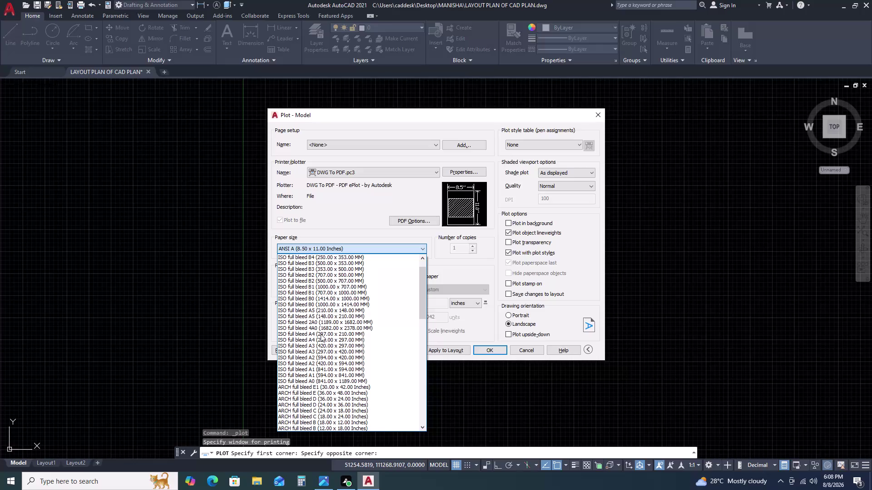
Plot on ISO full bleed A4 paper in portrait, previewing the fit before accepting.
click(352, 340)
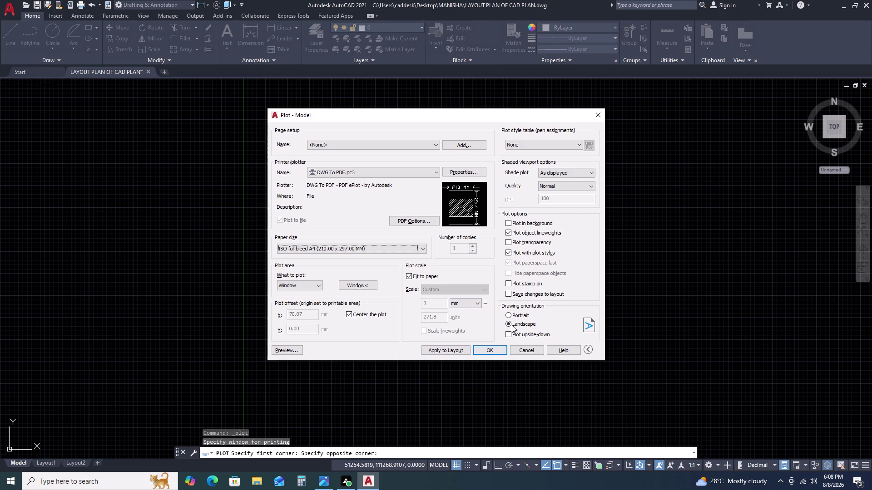
click(513, 314)
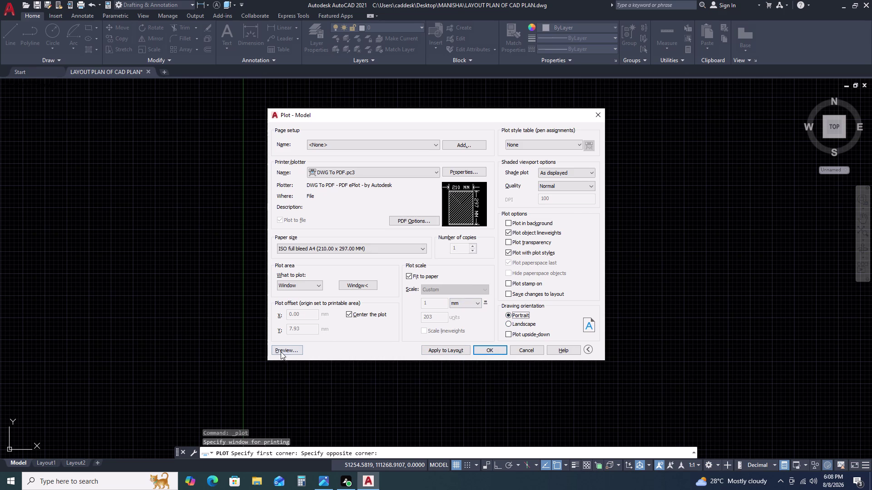
click(282, 352)
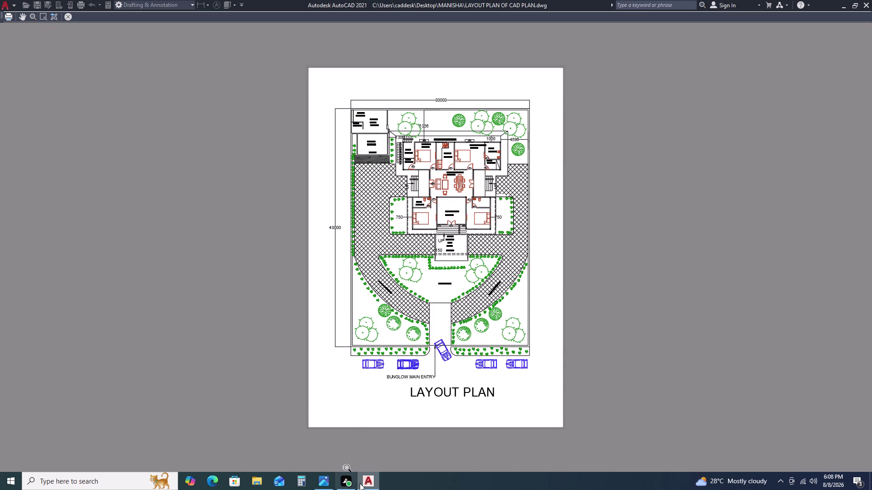
key(Return)
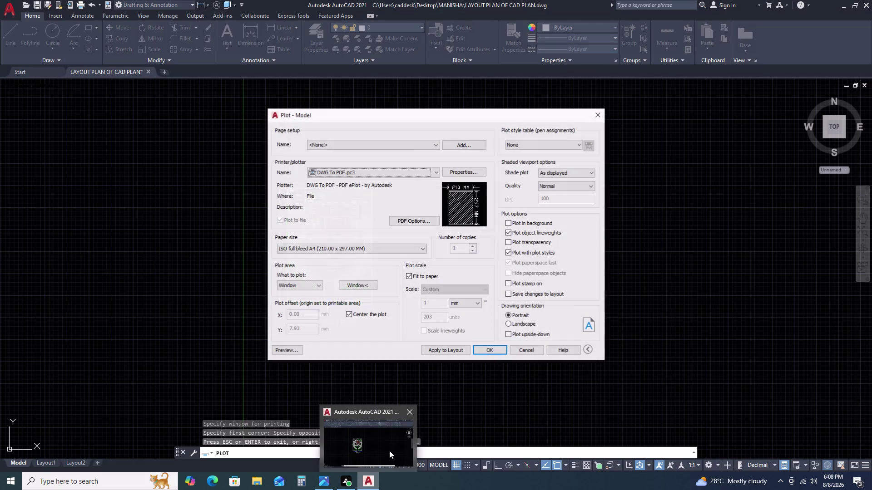
click(494, 348)
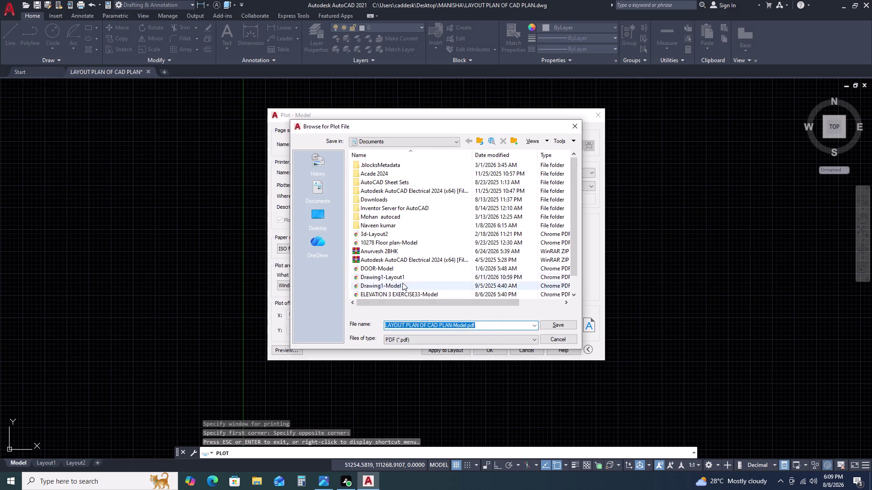
Save LAYOUT PLAN OF CAD PLAN-Model.pdf into the Desktop's MANISHA folder.
click(310, 217)
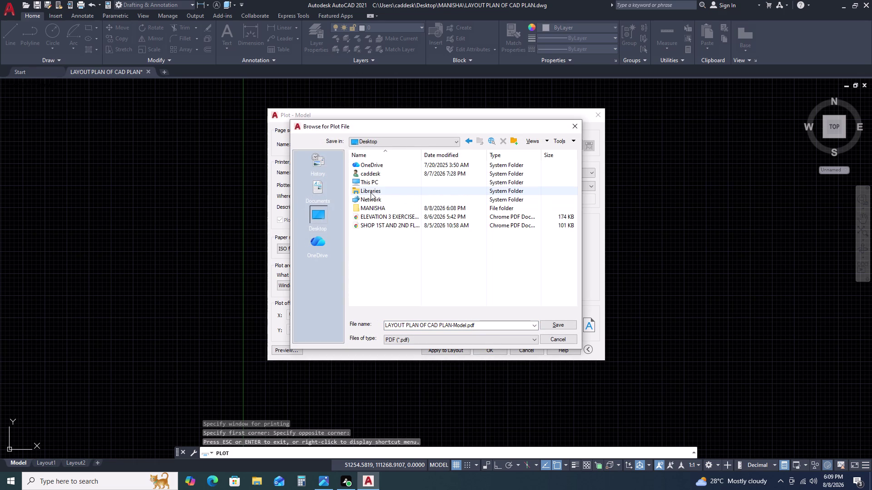
double_click(388, 211)
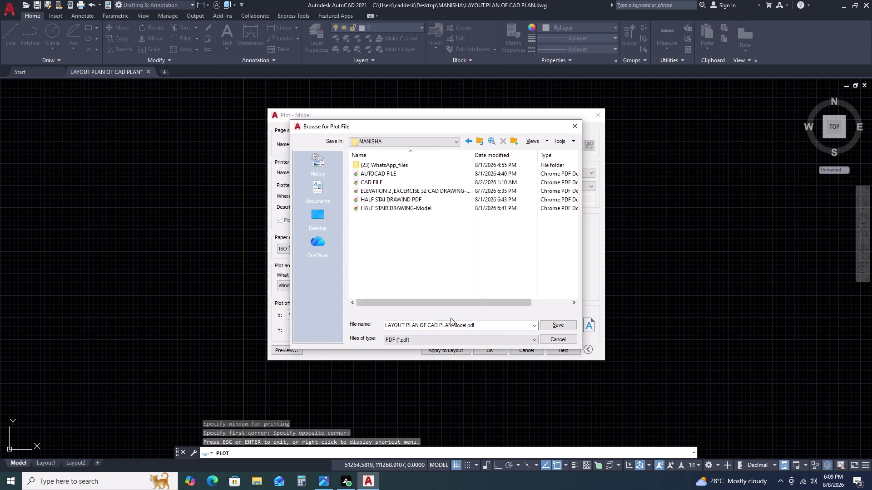
click(573, 327)
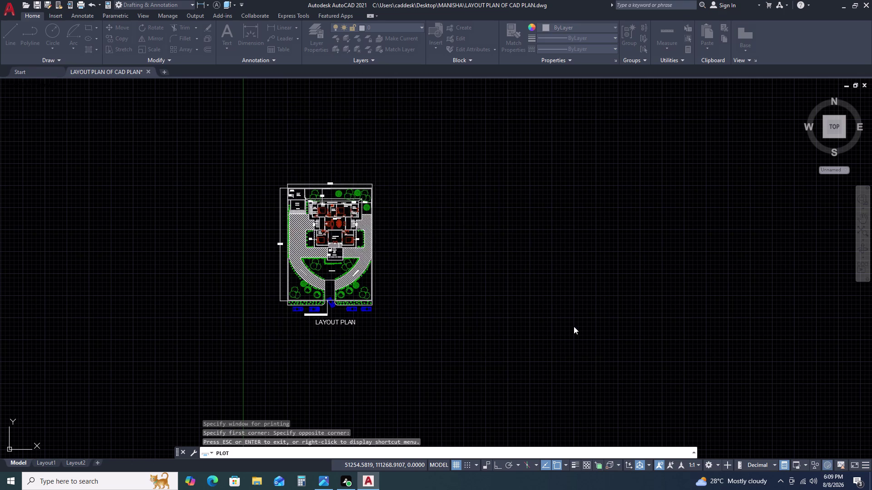